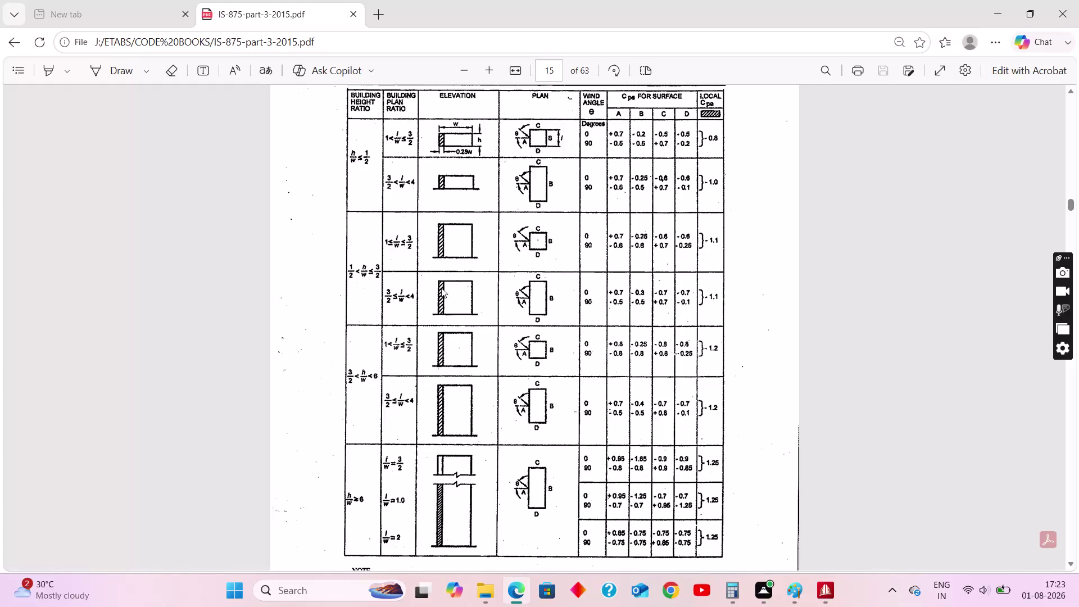
Scroll down past Table 7 to the bottom of page 15 and the top of the next page.
scroll(down, 3)
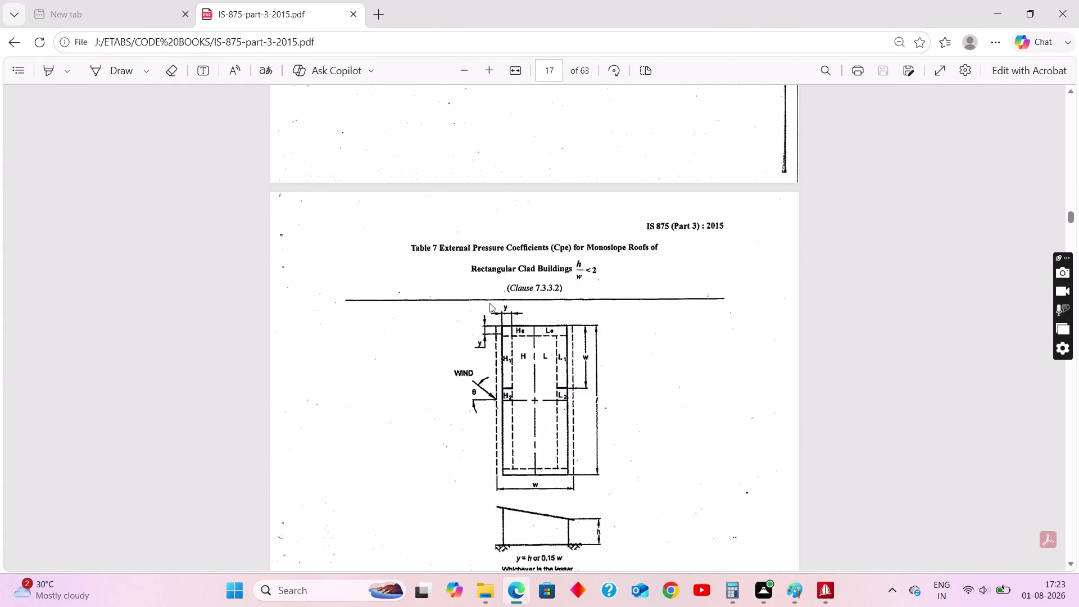
scroll(down, 3)
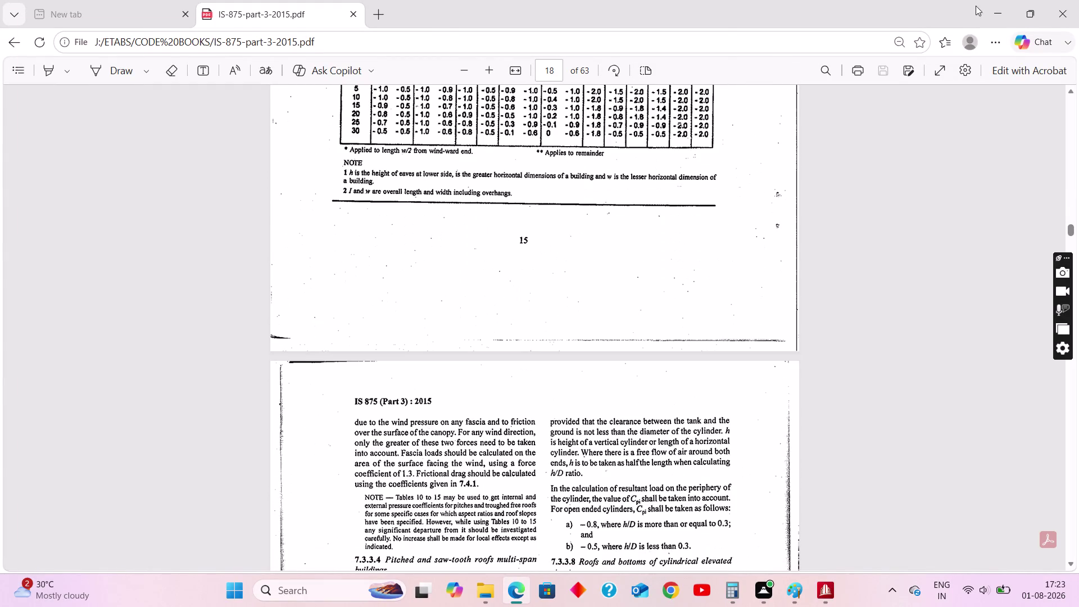